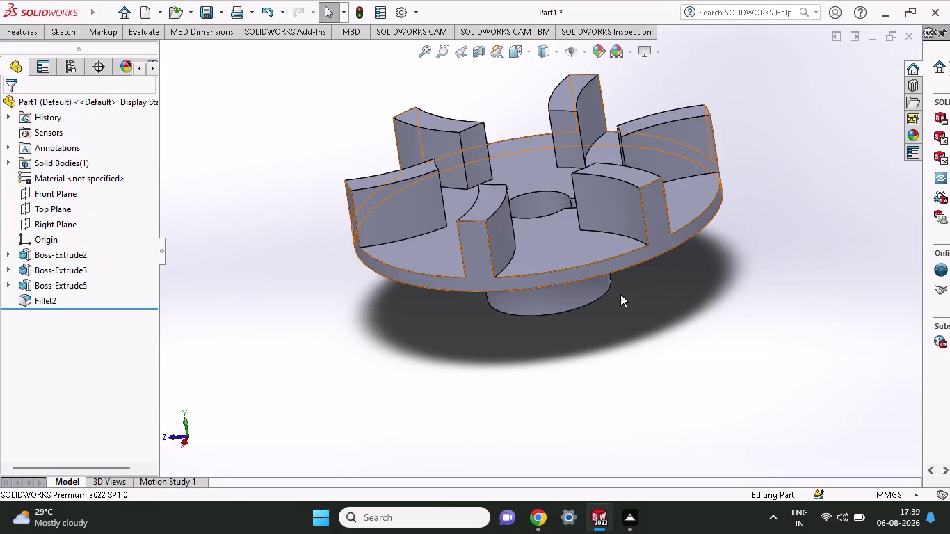
Orbit the impeller to inspect its underside and keyed hub, then return to the top view.
middle_drag(621, 294, 752, 227)
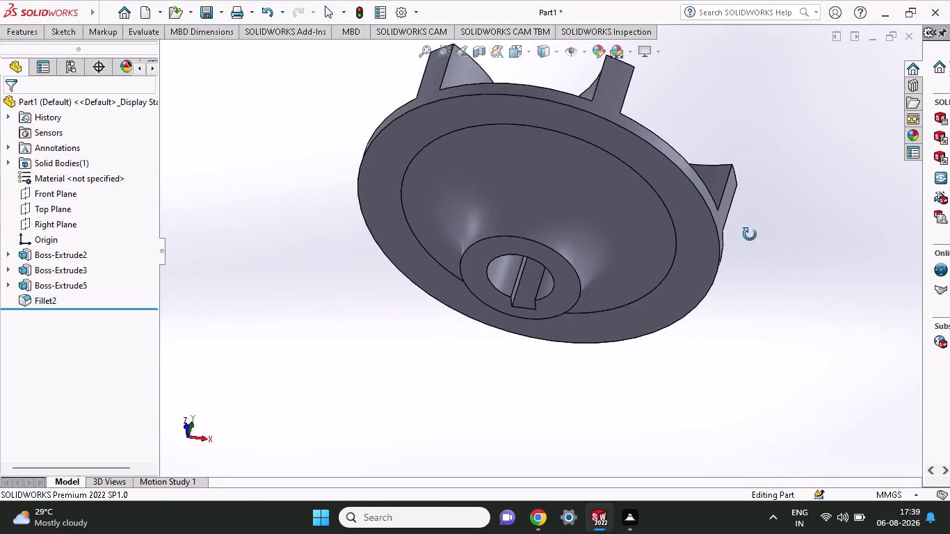
middle_drag(752, 227, 639, 372)
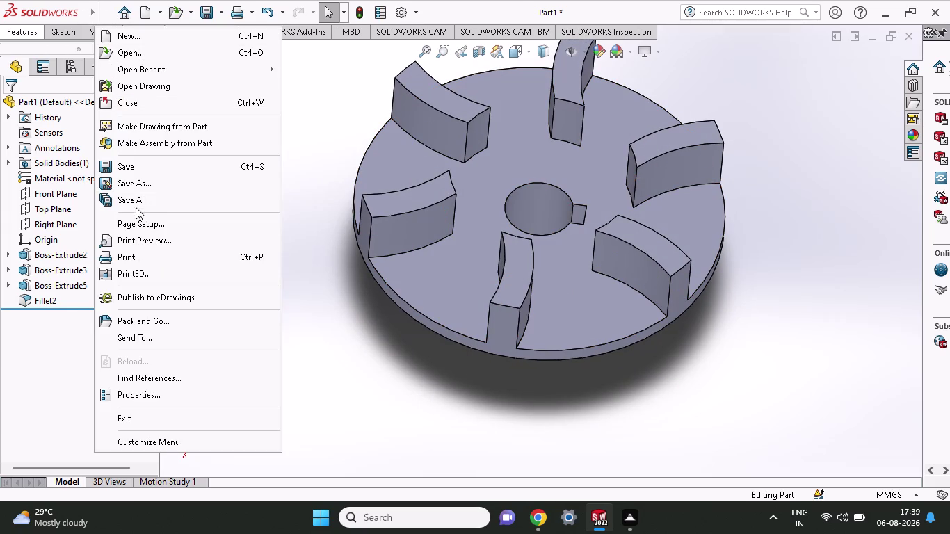
Save the six-bladed model as a SOLIDWORKS Part named 'impeller' in Documents.
click(133, 181)
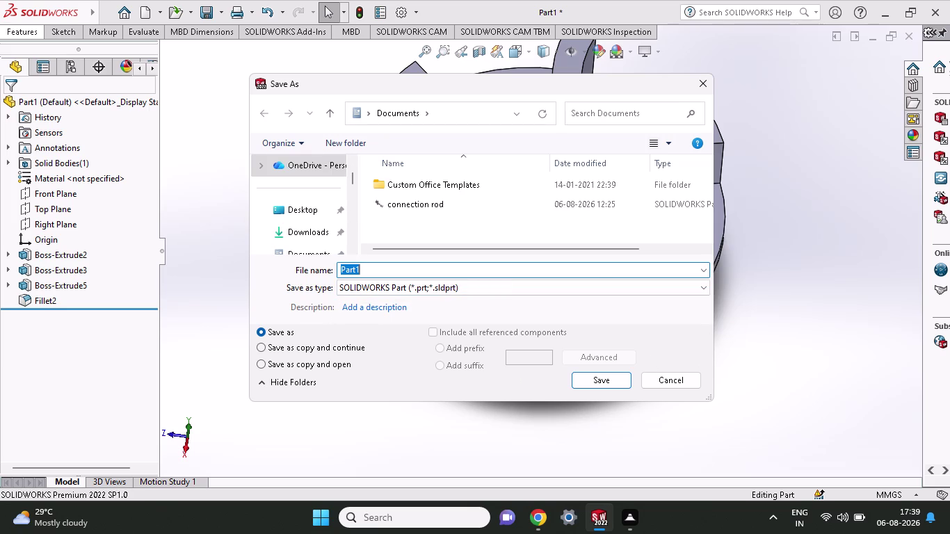
key(BackSpace)
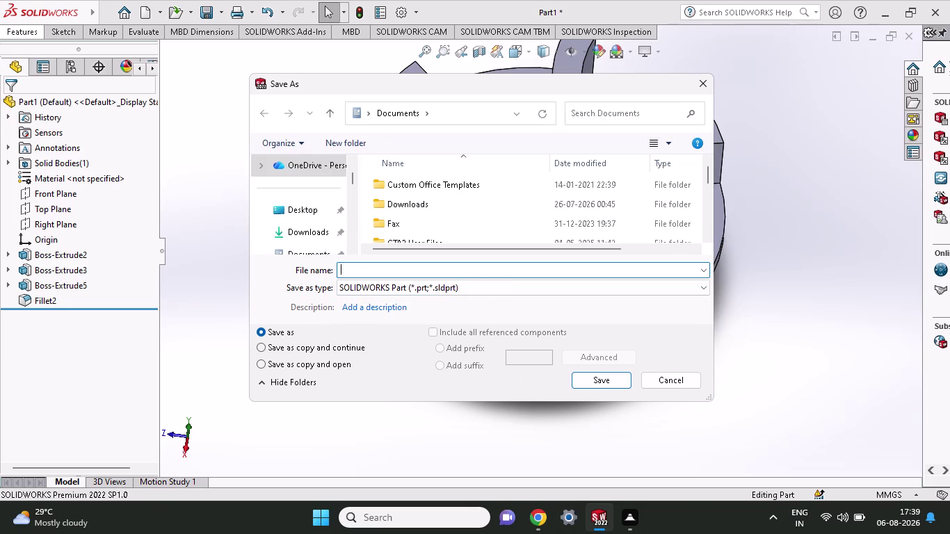
text(imp)
text(el)
text(ler)
click(611, 386)
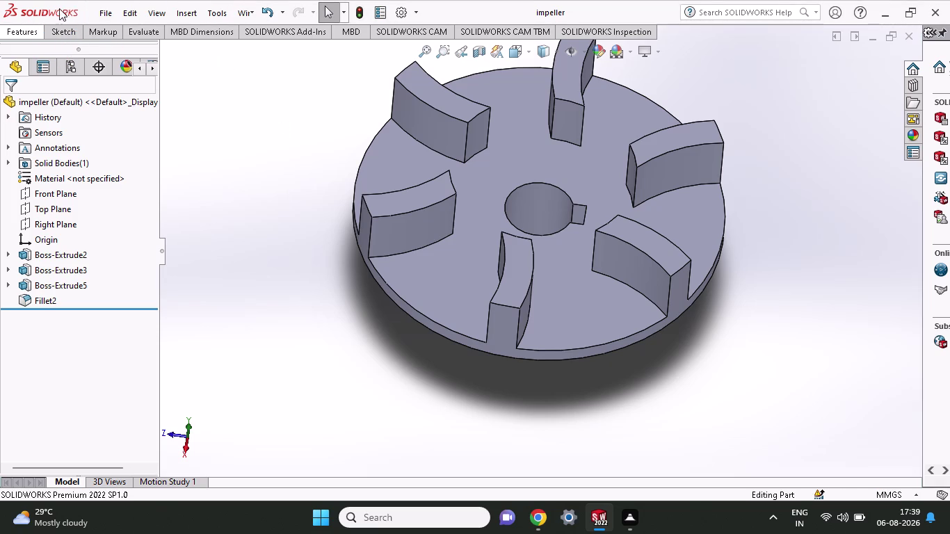
click(110, 5)
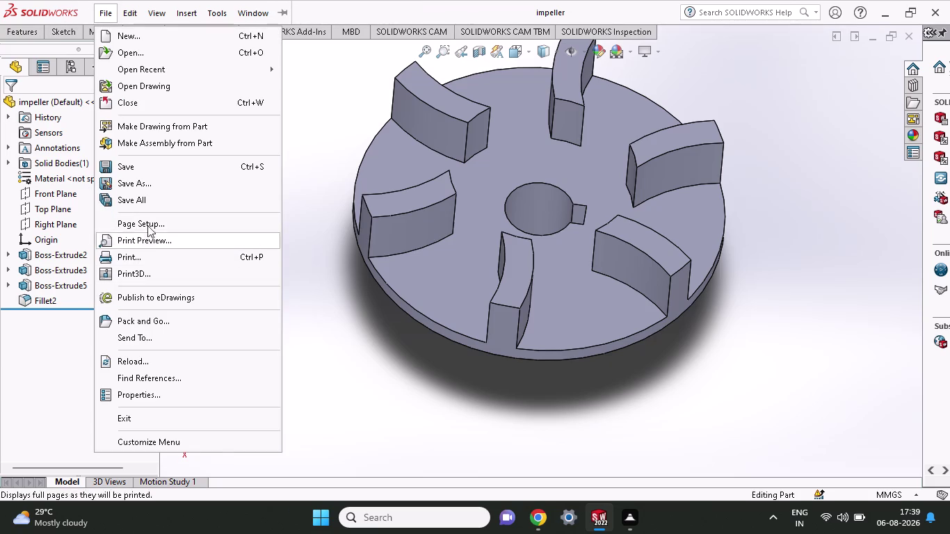
click(147, 179)
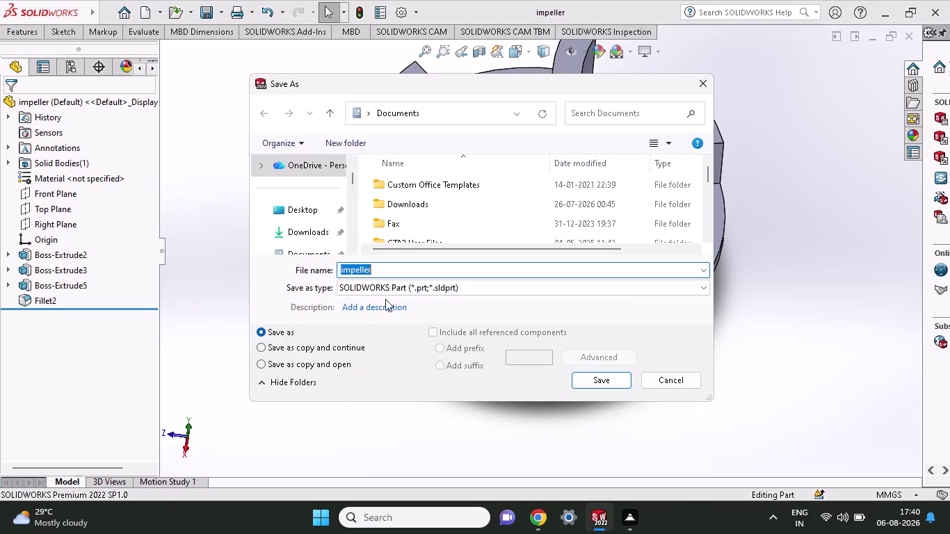
click(568, 286)
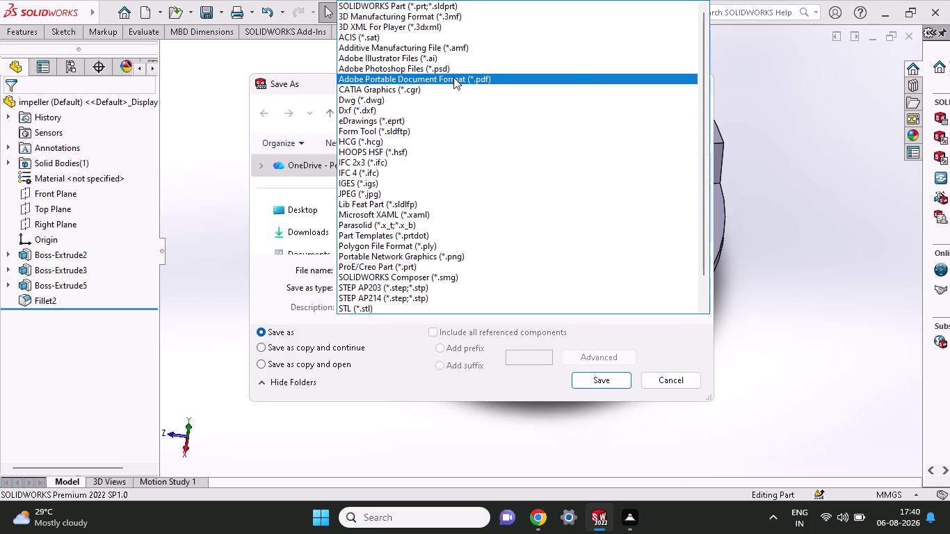
click(453, 77)
click(596, 412)
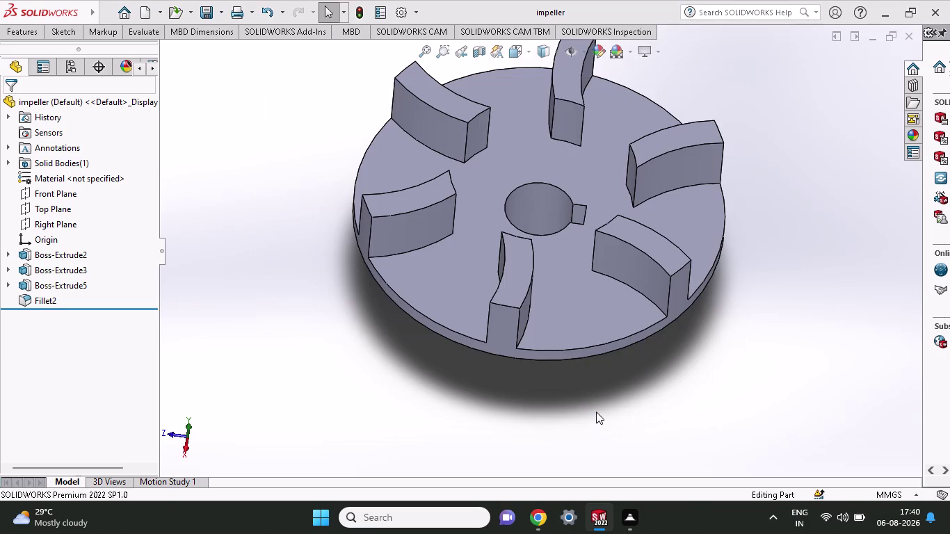